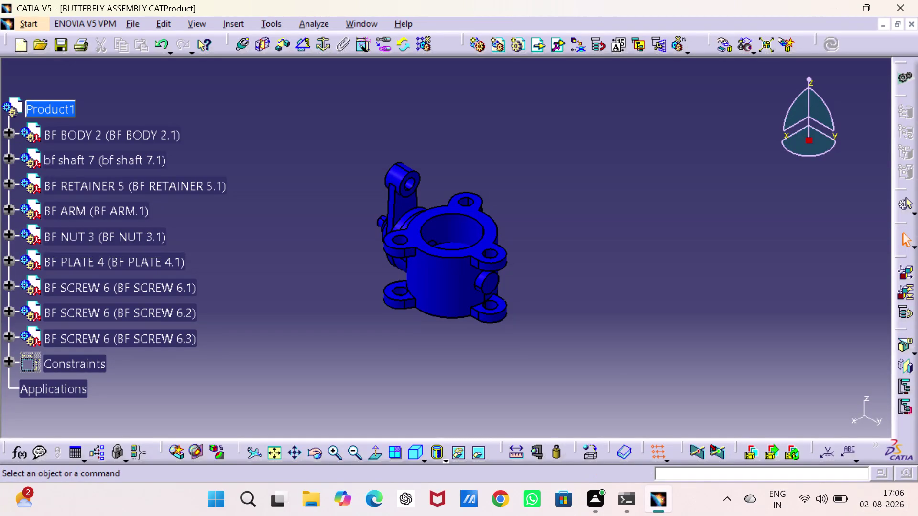
Save the completed butterfly valve product as BUTTERFLY ASSEMBLY with Ctrl+S.
key(ctrl+s)
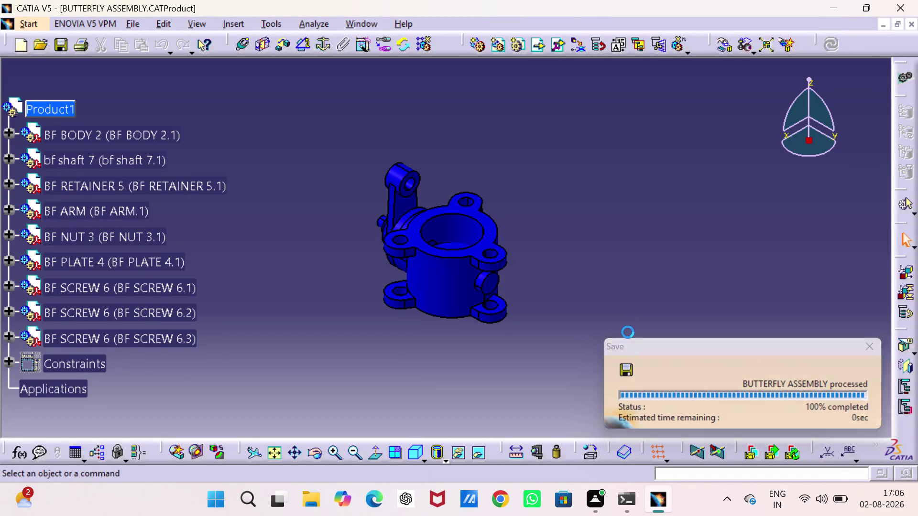